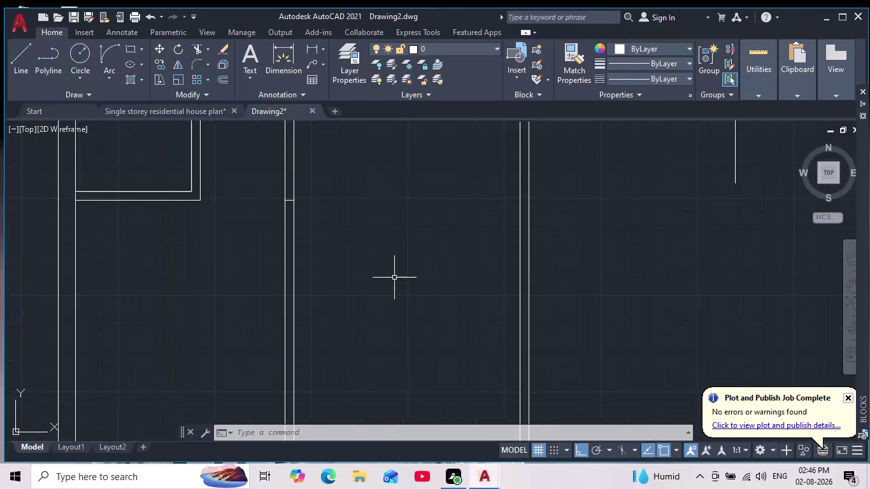
Pan and zoom the view to centre the stair and short partition walls.
scroll(down, 3)
middle_drag(407, 293, 409, 324)
scroll(up, 3)
middle_drag(410, 324, 416, 292)
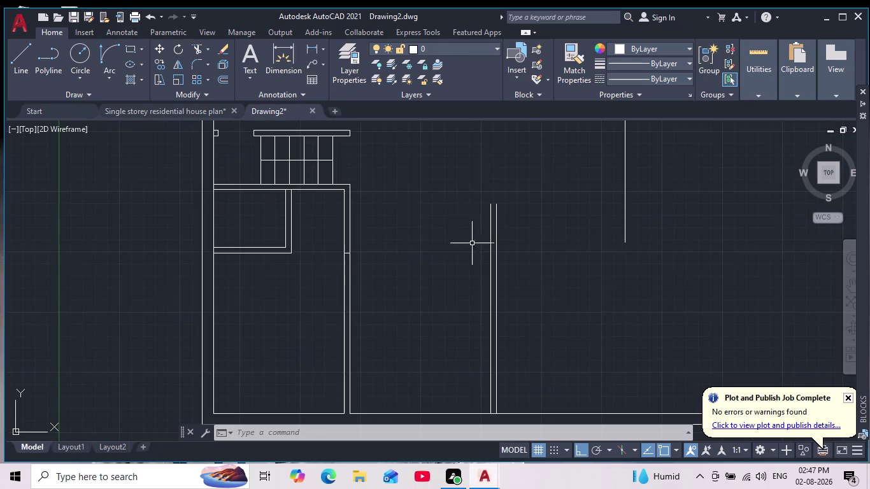
scroll(down, 3)
middle_drag(540, 223, 536, 290)
scroll(down, 3)
scroll(up, 3)
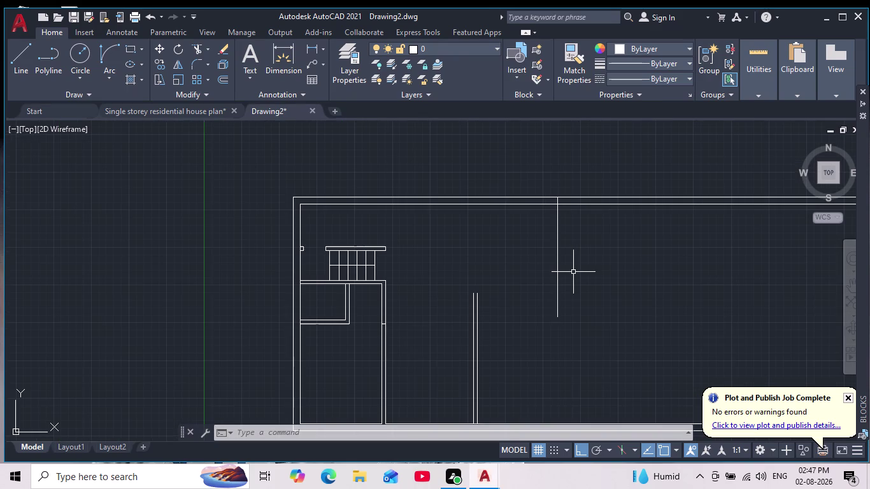
Offset the short vertical partition line 230 units to its left.
key(o)
key(Return)
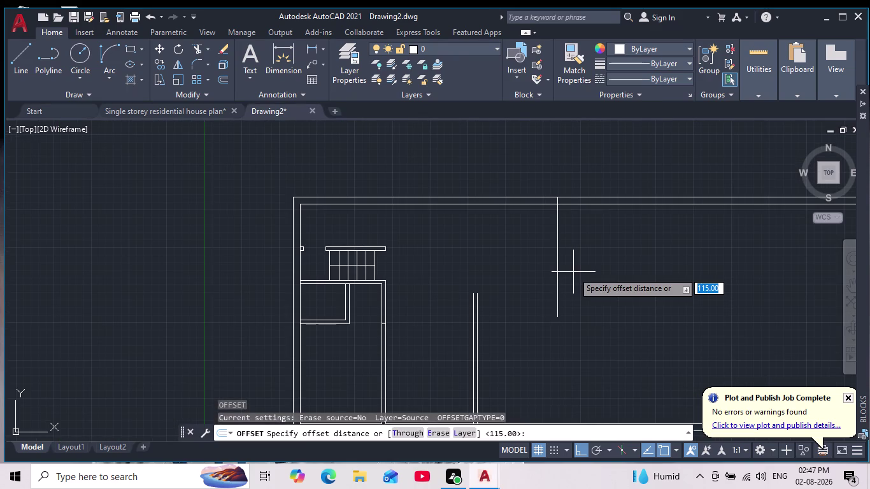
text(230)
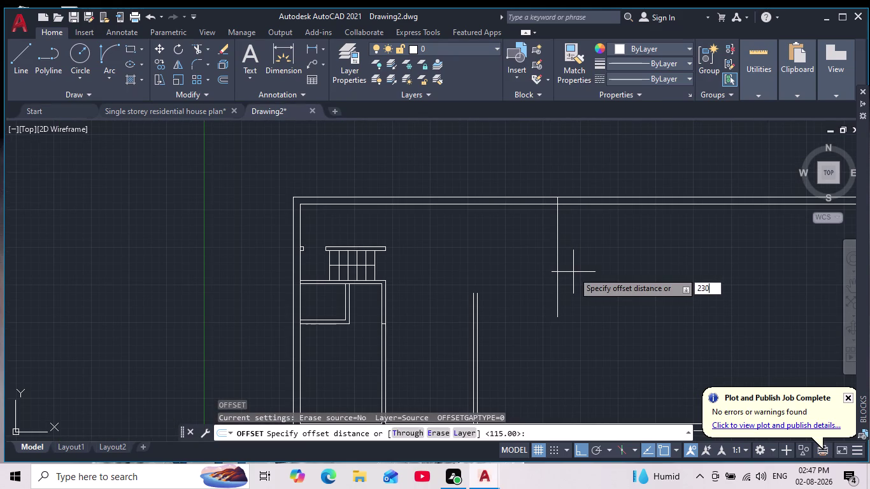
key(Return)
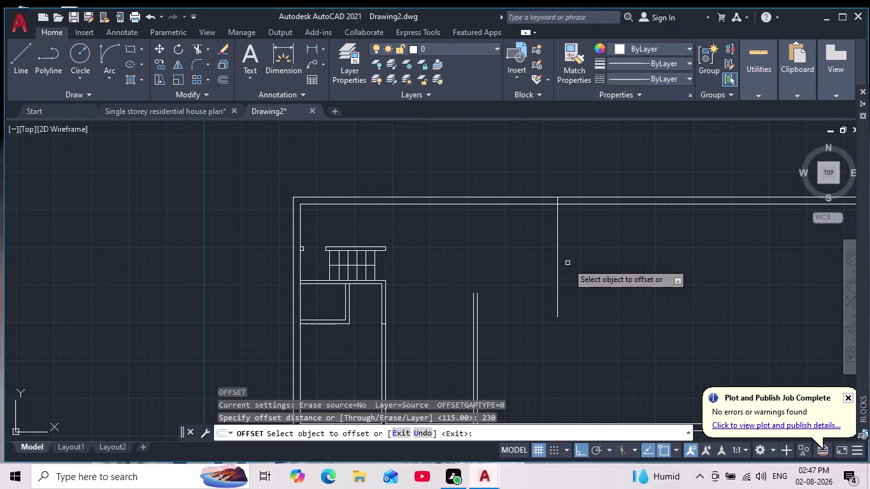
click(558, 255)
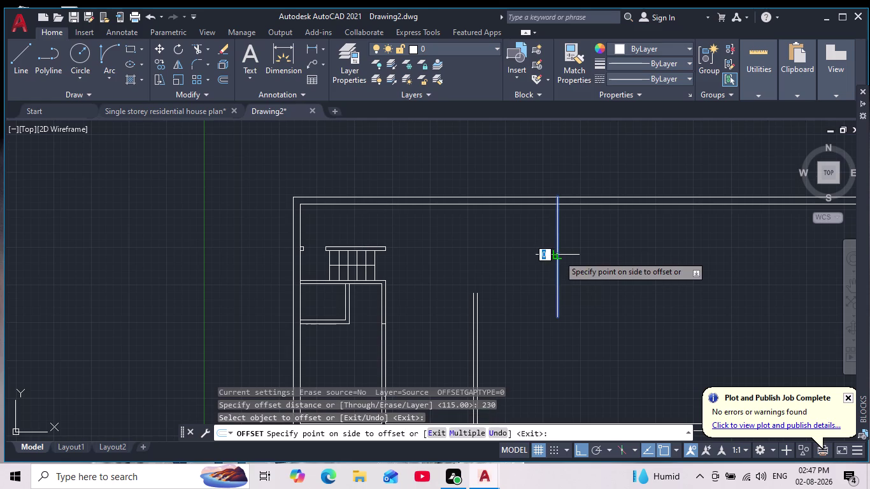
click(543, 257)
key(Escape)
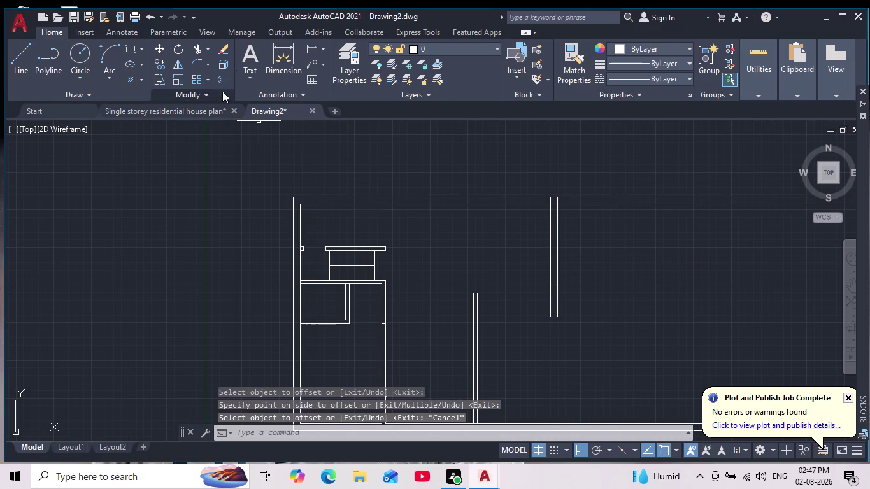
click(202, 59)
Begin a fillet on the wall stub's line, then cancel it.
click(197, 65)
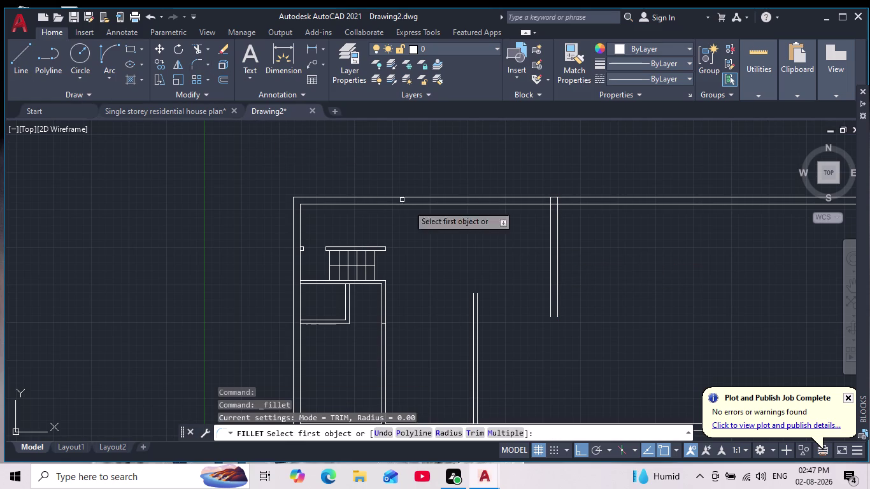
scroll(up, 3)
scroll(down, 3)
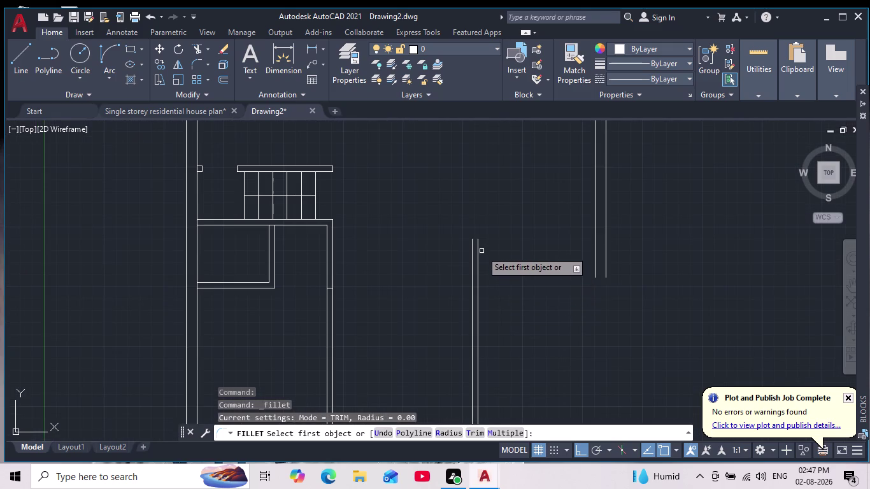
click(472, 255)
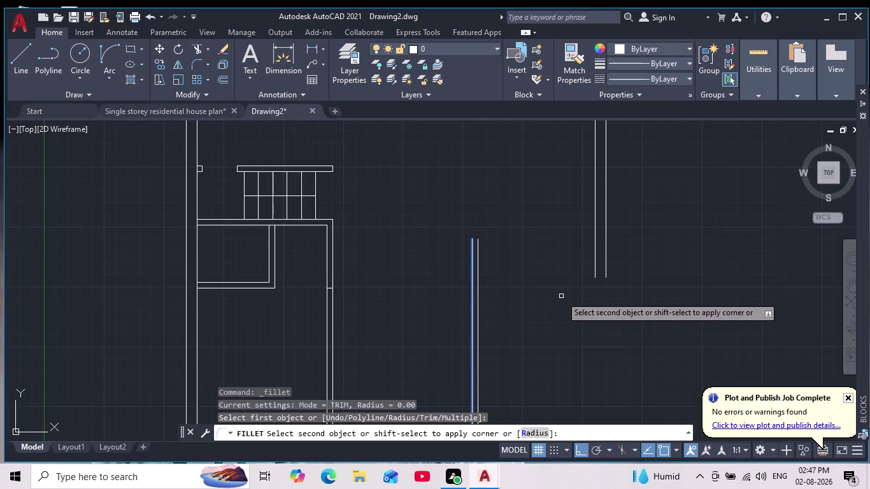
key(Escape)
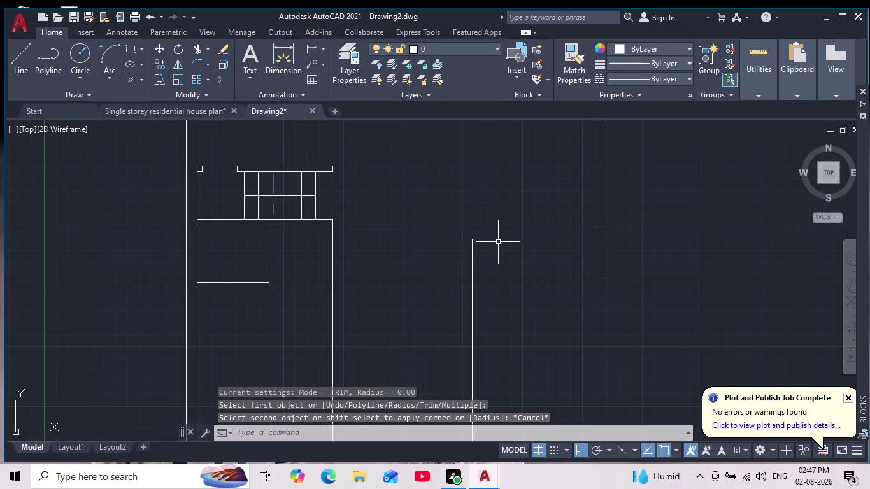
Zoom and pan onto the short double-line wall stub to start a line.
scroll(up, 3)
scroll(down, 3)
middle_drag(499, 238, 495, 287)
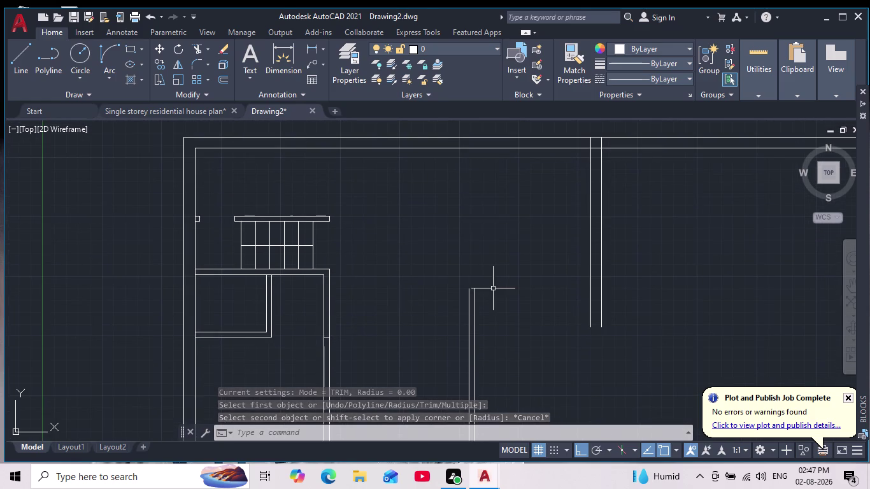
scroll(up, 3)
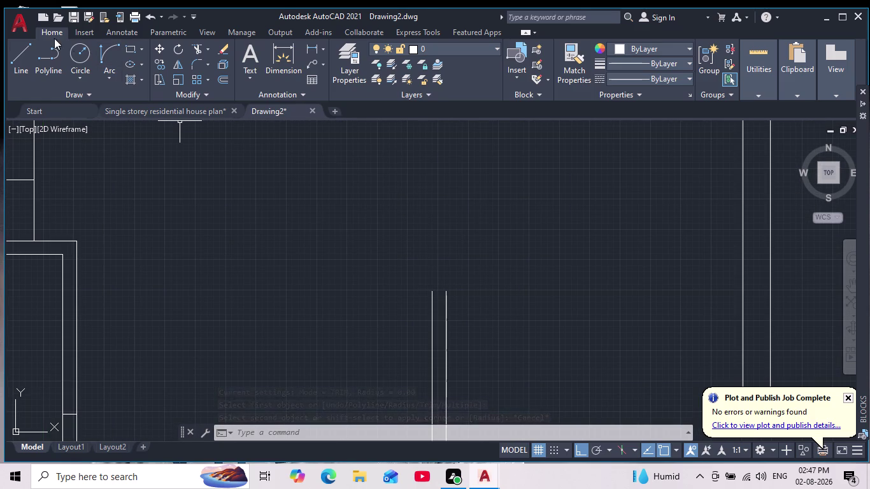
click(17, 57)
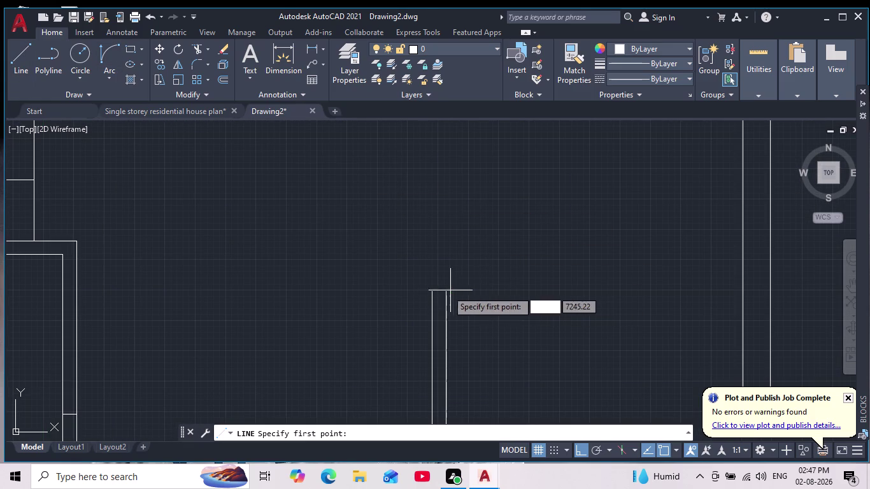
Draw a horizontal line from the stub's top-left corner to the vertical double wall.
click(432, 294)
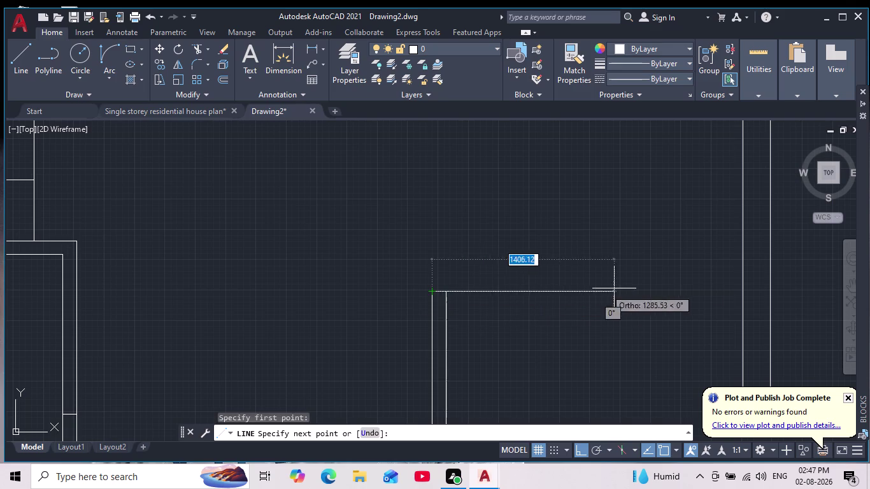
middle_drag(670, 277, 503, 251)
scroll(down, 3)
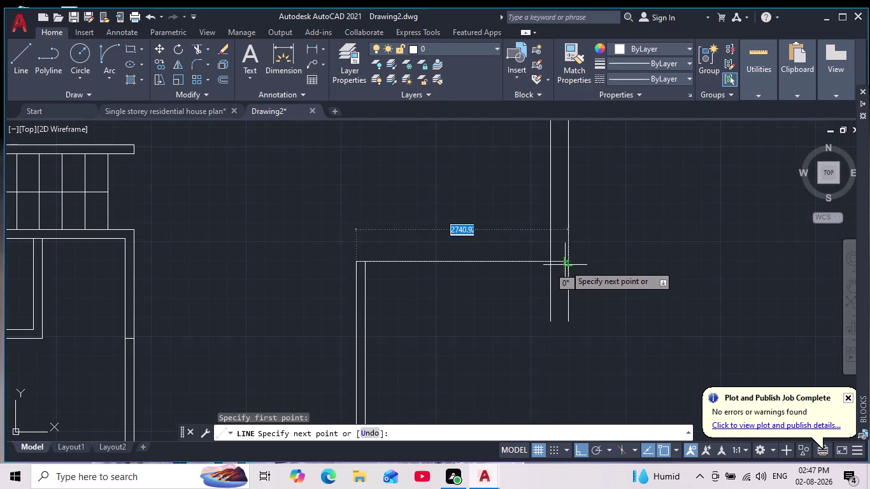
click(566, 265)
key(Escape)
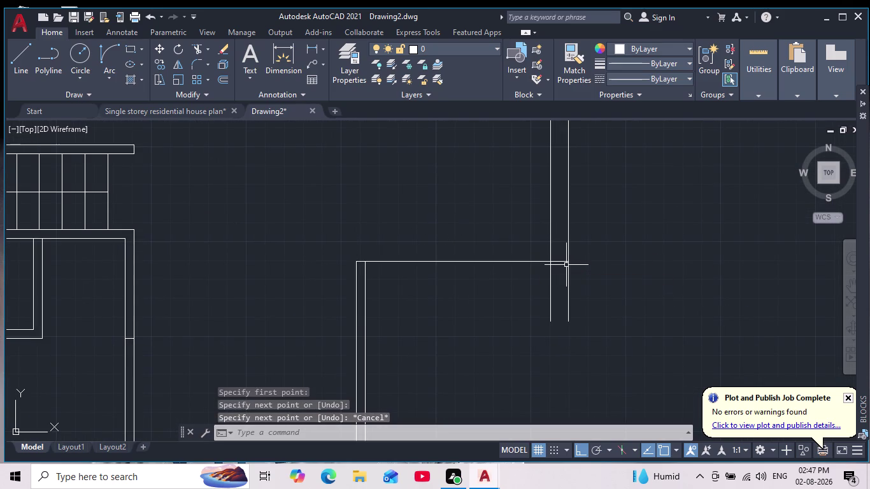
key(o)
key(Return)
Offset the new horizontal line 115 units downward to form a double-line wall.
text(11)
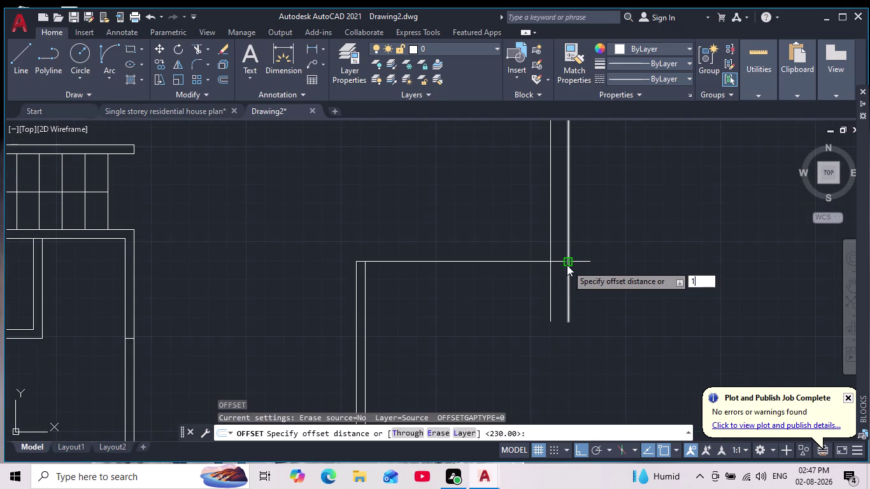
text(5)
key(Return)
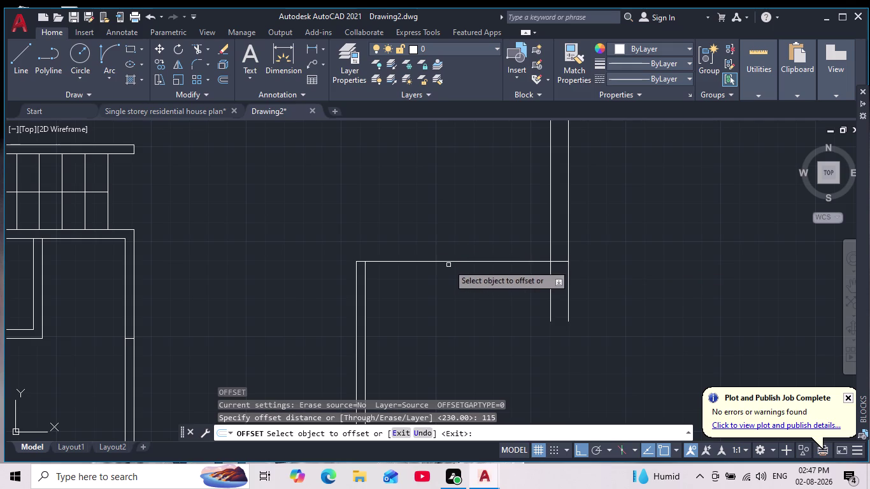
click(448, 264)
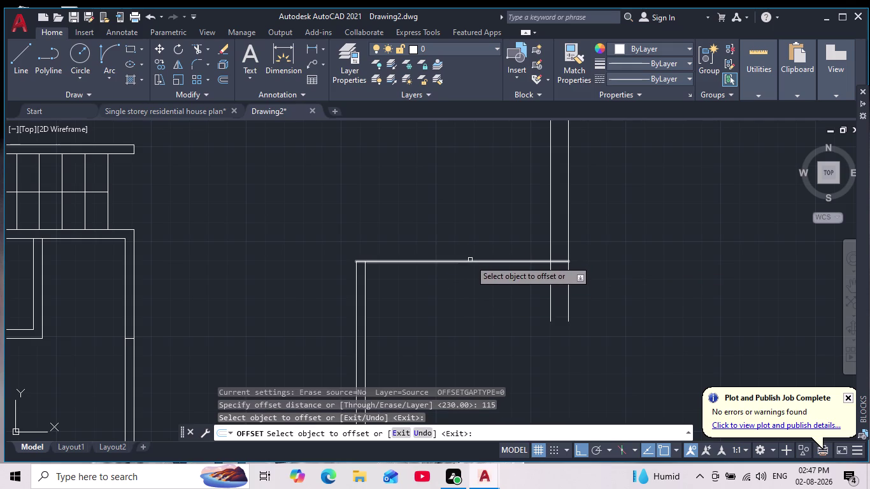
click(470, 261)
click(476, 287)
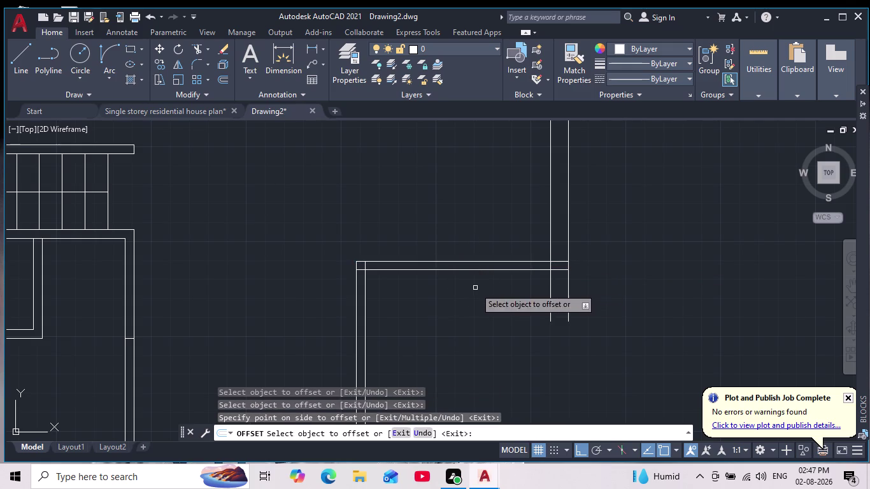
key(Escape)
key(Escape)
key(Escape)
scroll(down, 3)
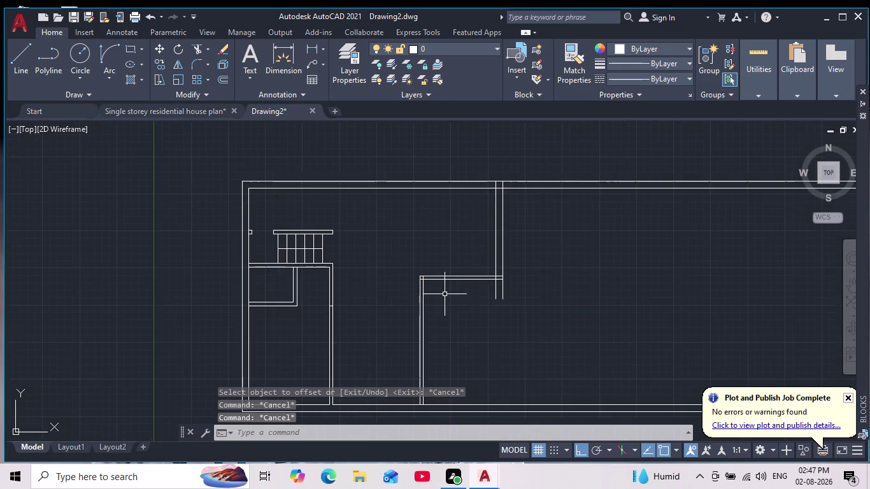
scroll(up, 3)
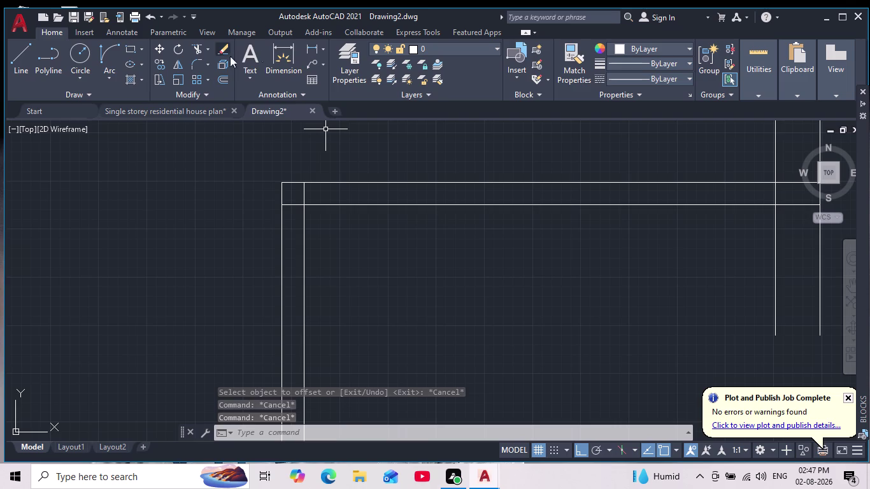
click(198, 47)
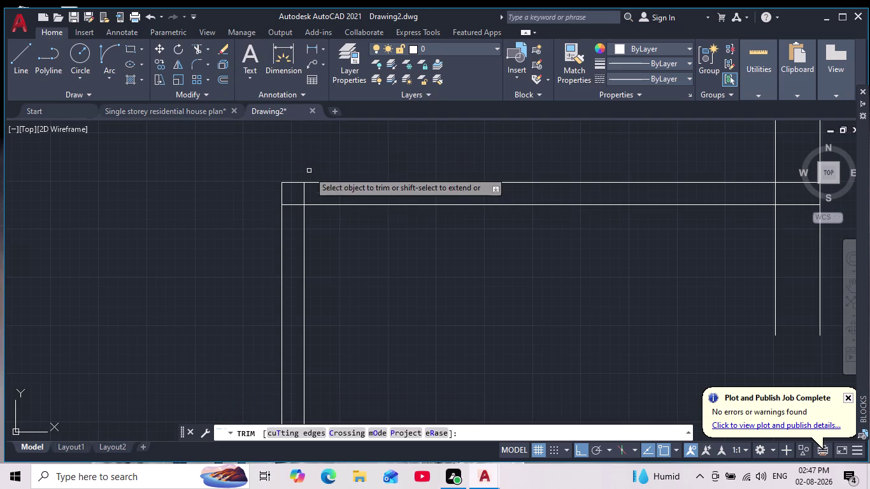
Fence-trim the overlapping wall line segments past the partition junction.
scroll(up, 3)
drag(332, 197, 284, 240)
scroll(down, 3)
middle_drag(520, 250, 519, 250)
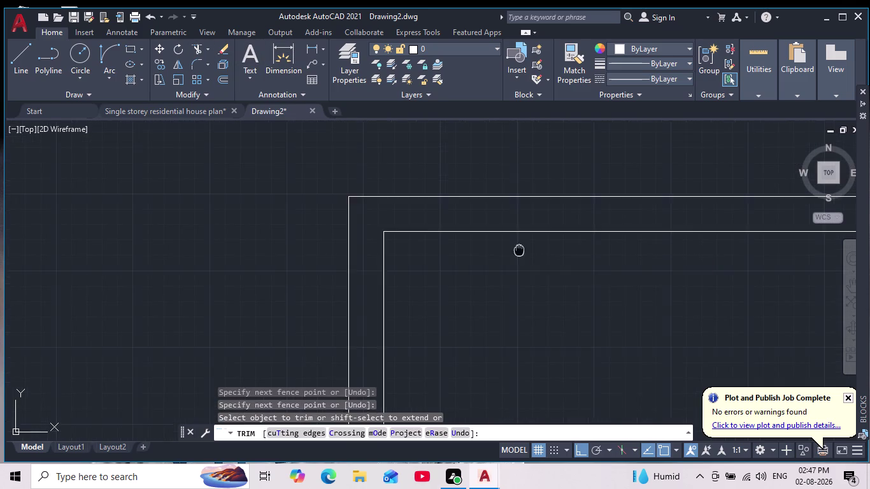
middle_drag(519, 250, 233, 256)
scroll(down, 3)
scroll(up, 3)
middle_drag(246, 198, 363, 291)
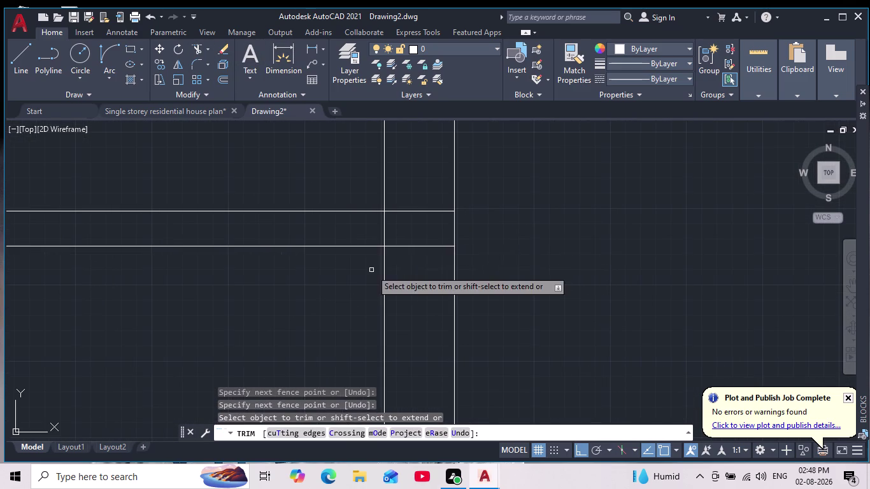
drag(364, 235, 399, 236)
drag(406, 192, 417, 273)
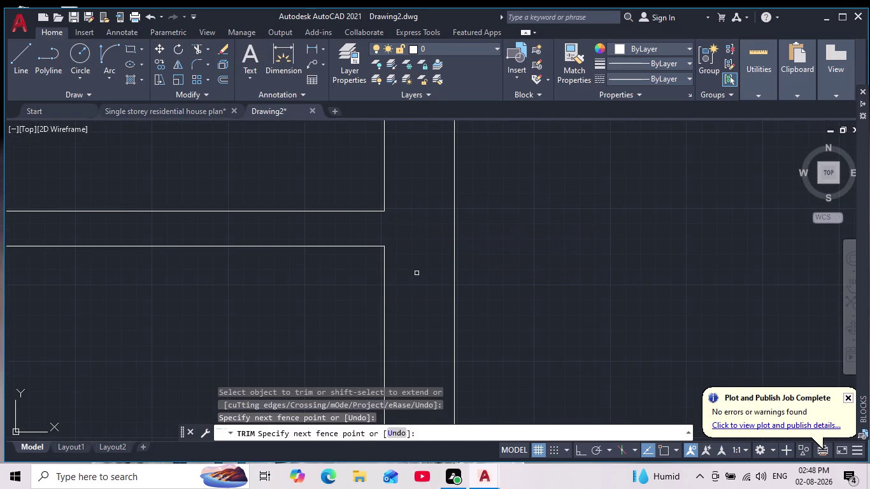
key(Escape)
key(Escape)
key(Escape)
key(Escape)
key(Escape)
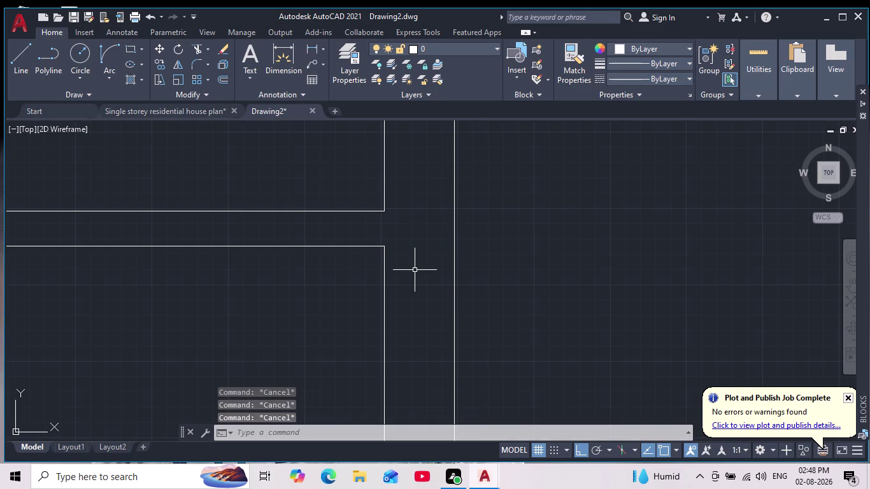
Undo the mistaken trim with Ctrl+Z.
scroll(down, 3)
scroll(up, 3)
scroll(down, 3)
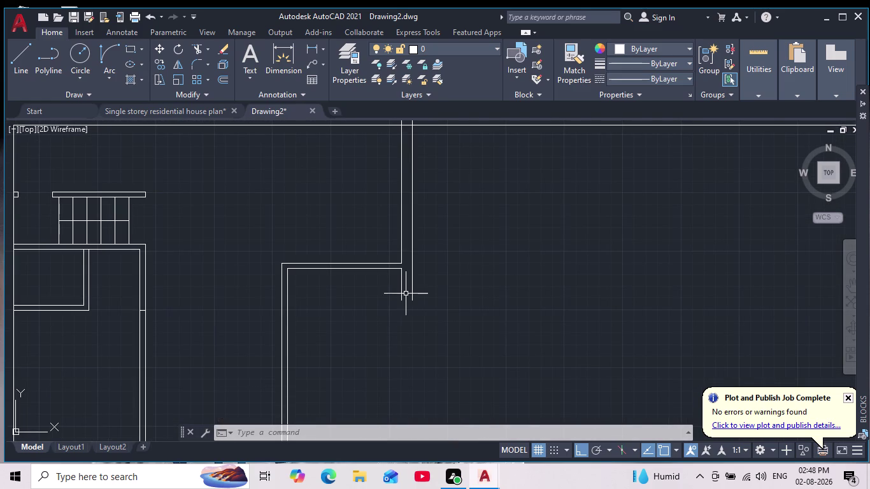
key(ctrl+z)
key(ctrl+z)
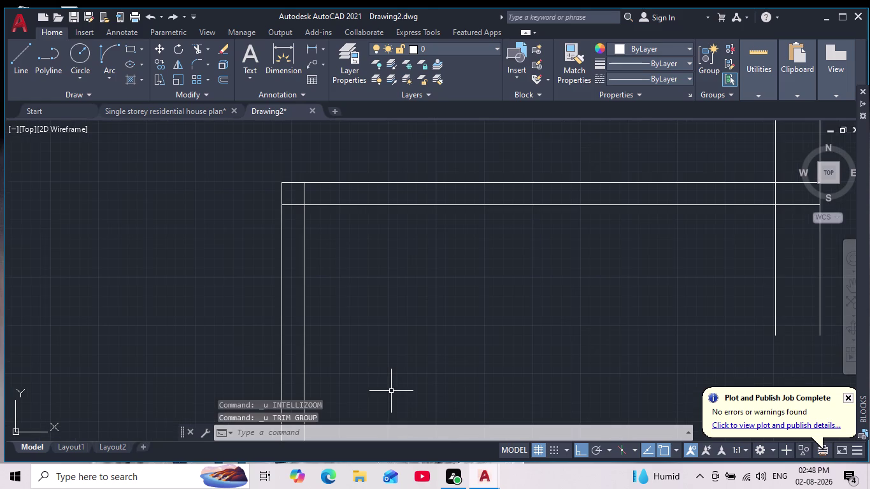
key(Escape)
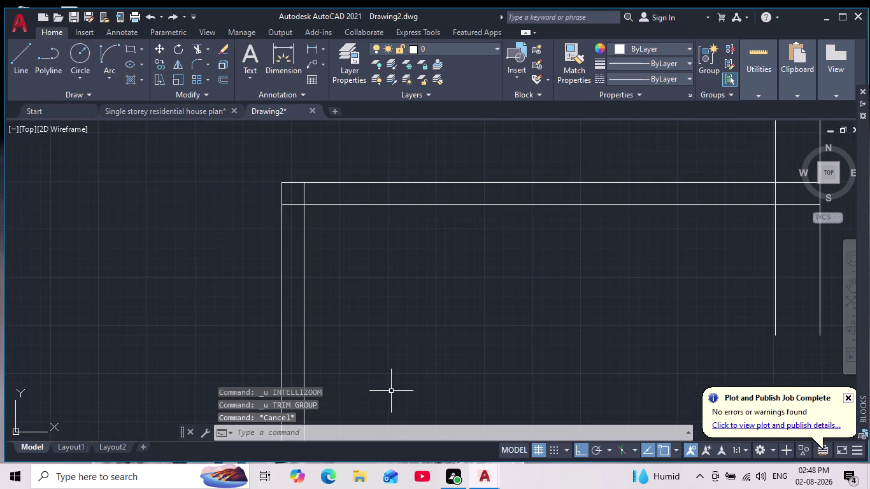
Fence-trim the overlapping line ends where the partition meets the top wall.
scroll(down, 3)
scroll(down, 3)
middle_drag(553, 338, 501, 255)
scroll(up, 3)
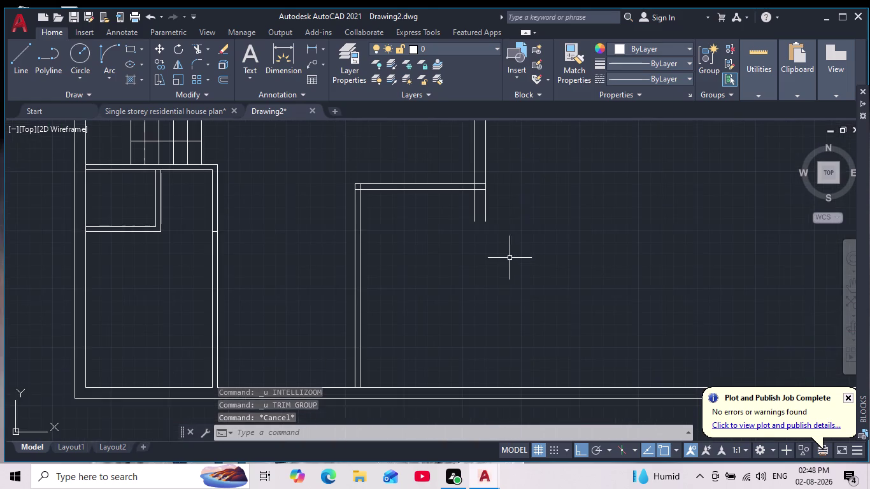
middle_drag(503, 242, 500, 324)
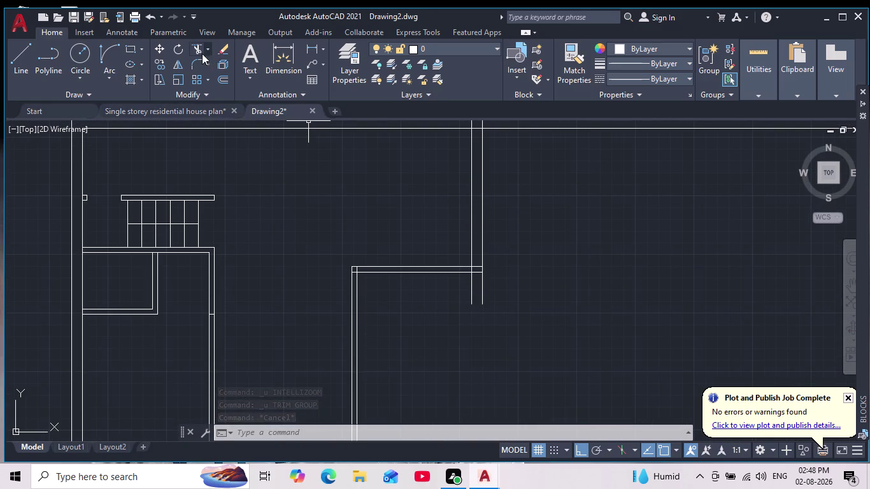
click(200, 52)
drag(458, 289, 535, 284)
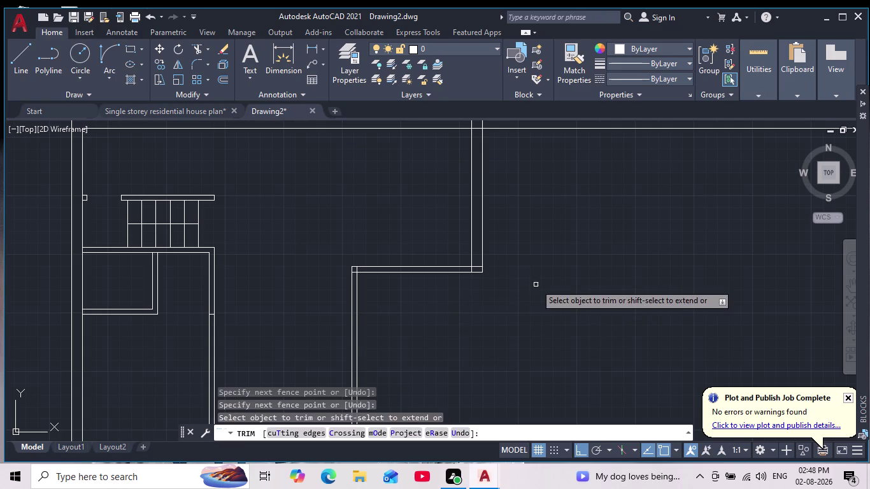
scroll(up, 3)
scroll(up, 3)
middle_drag(392, 331, 539, 320)
drag(418, 206, 351, 244)
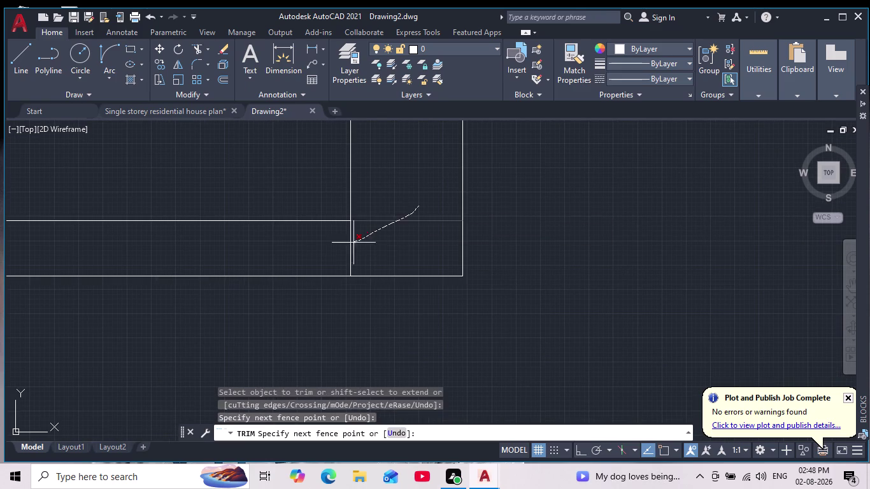
drag(351, 243, 308, 265)
key(Escape)
key(Escape)
key(Escape)
key(Escape)
key(Escape)
key(Escape)
key(Escape)
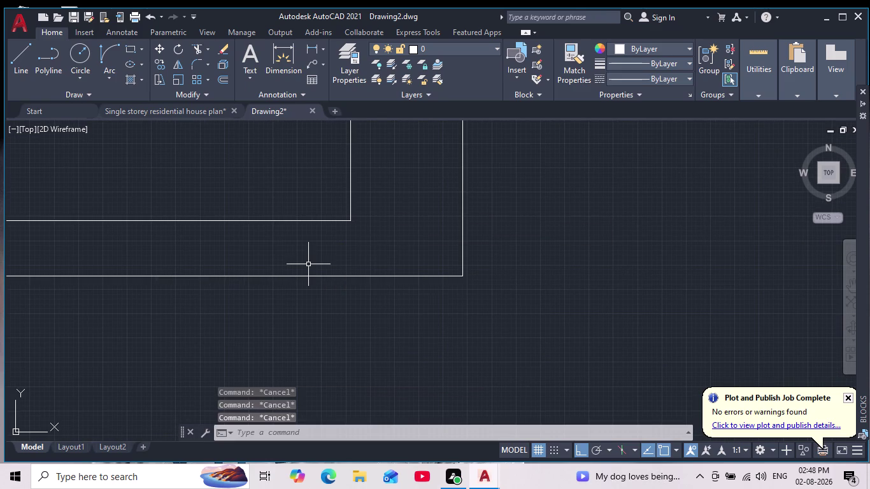
Zoom out to review the cleaned-up floor plan.
scroll(down, 3)
middle_drag(319, 273, 376, 263)
scroll(down, 3)
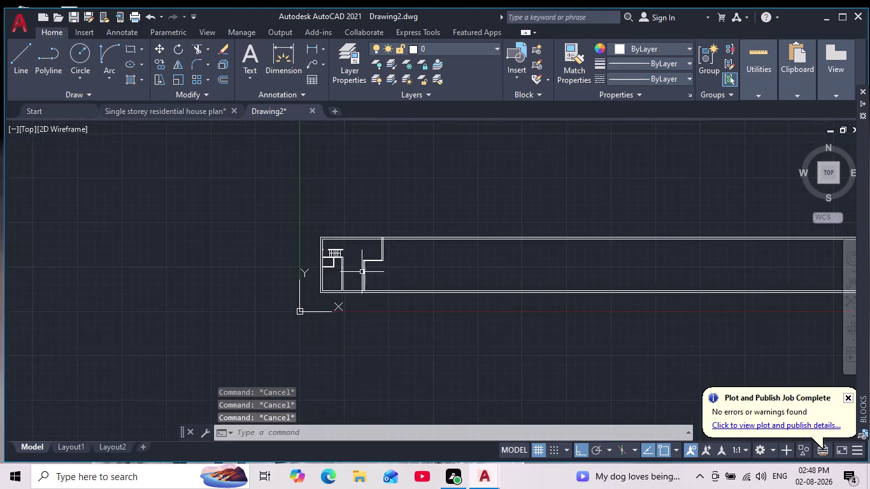
scroll(up, 3)
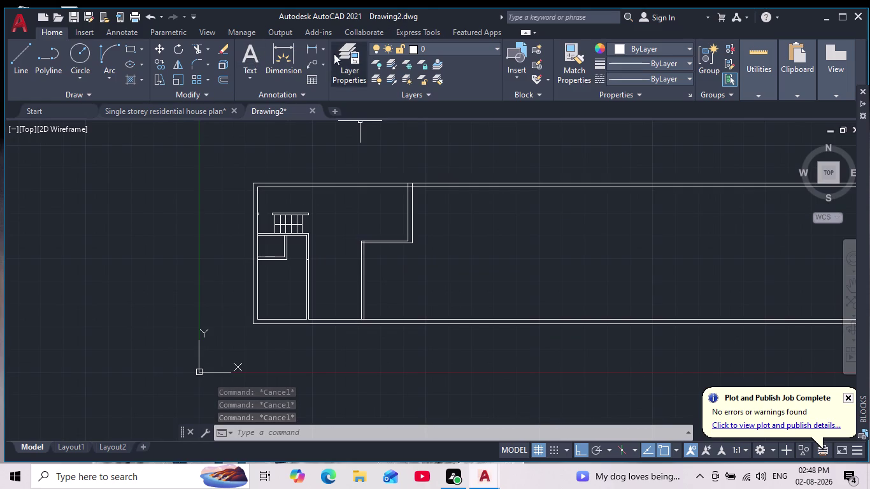
scroll(up, 3)
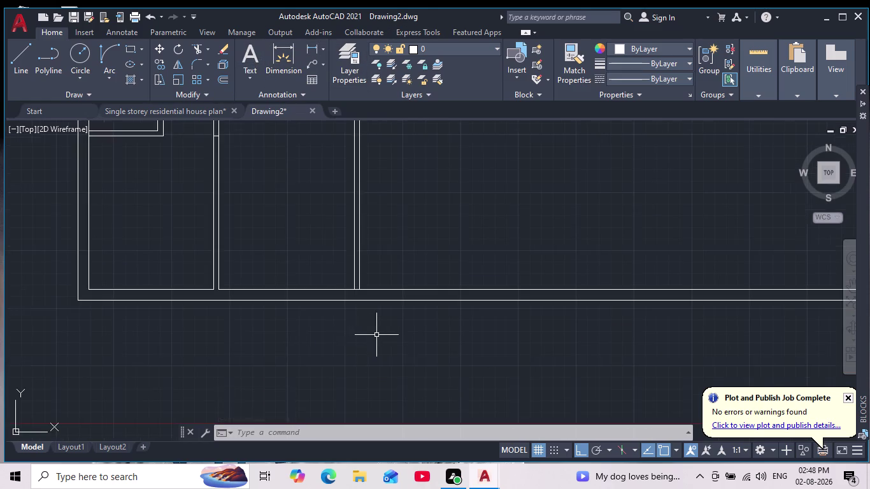
scroll(down, 3)
scroll(up, 3)
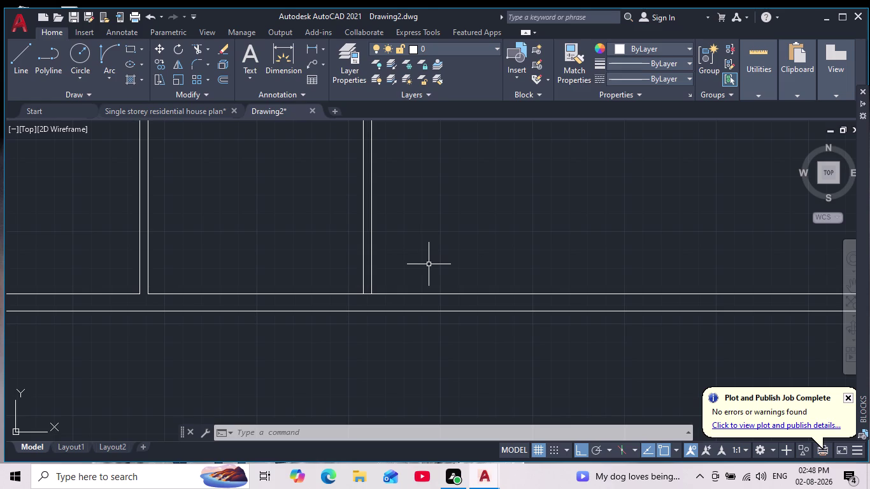
Fillet the bottom wall line with its adjoining line at the bottom-right corner.
scroll(down, 3)
middle_drag(172, 358, 270, 332)
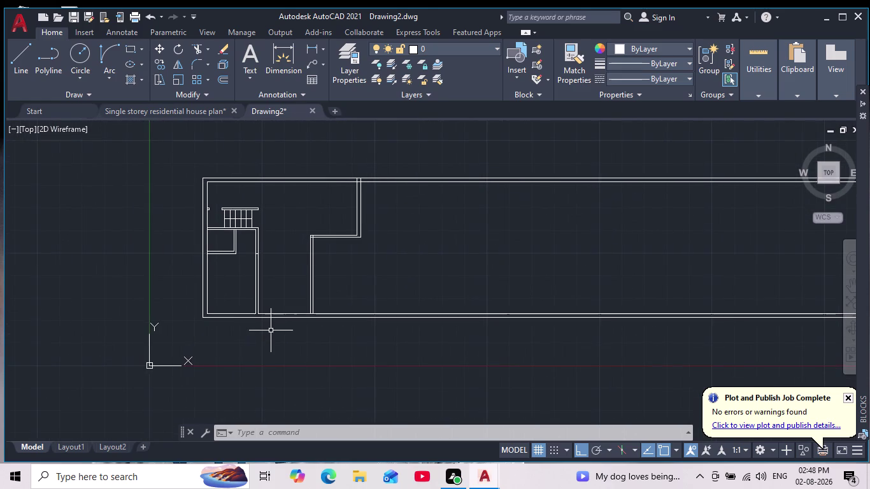
scroll(up, 3)
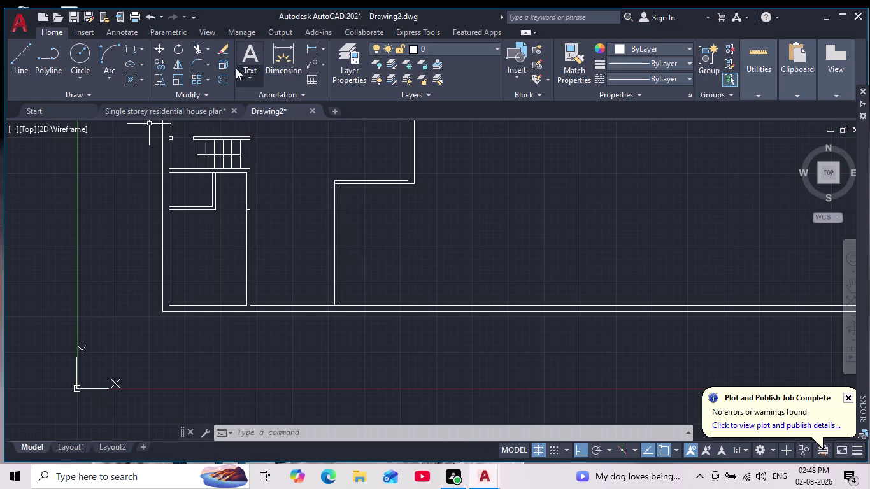
click(201, 62)
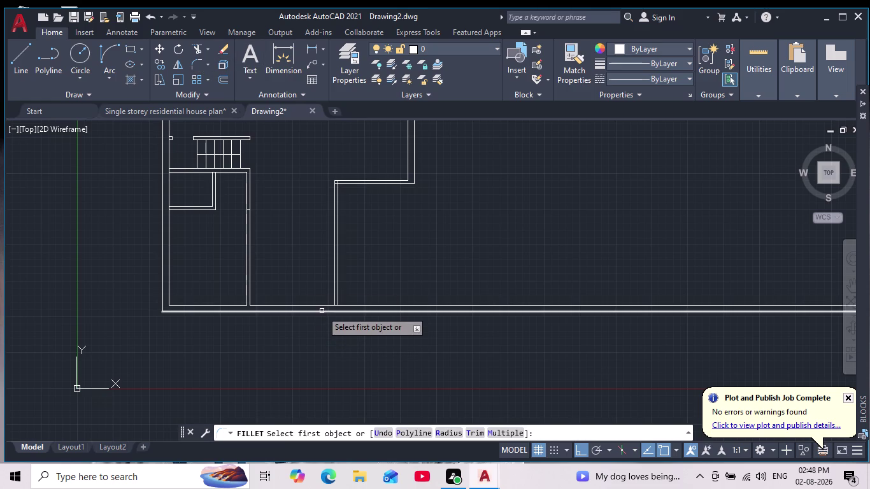
click(322, 310)
scroll(up, 3)
click(328, 278)
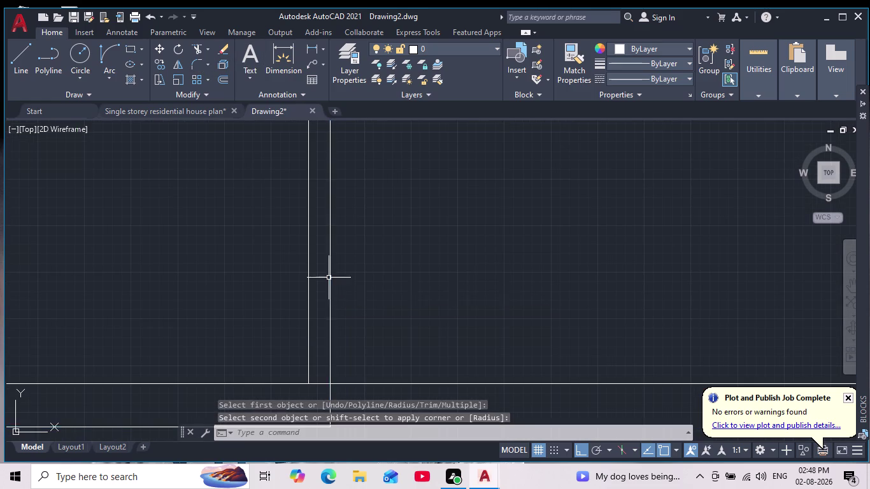
scroll(down, 3)
scroll(up, 3)
Repeat the fillet on the inner lines for a sharp bottom-right inner corner.
key(space)
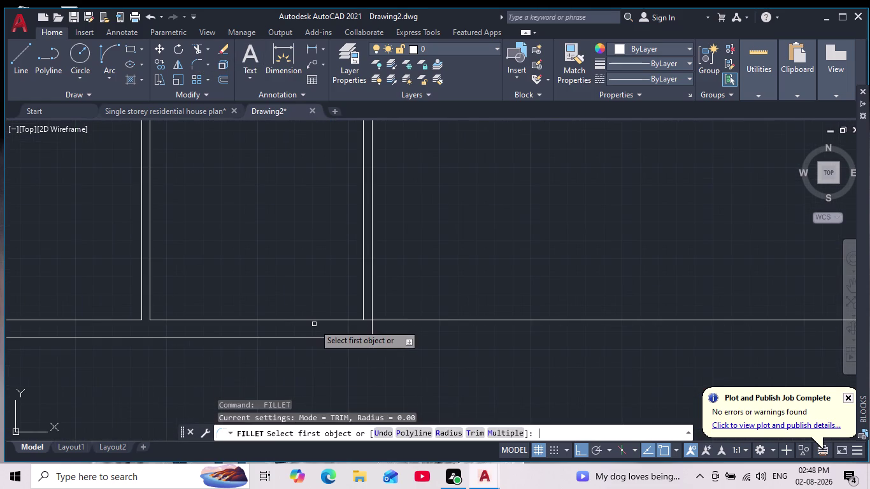
click(330, 321)
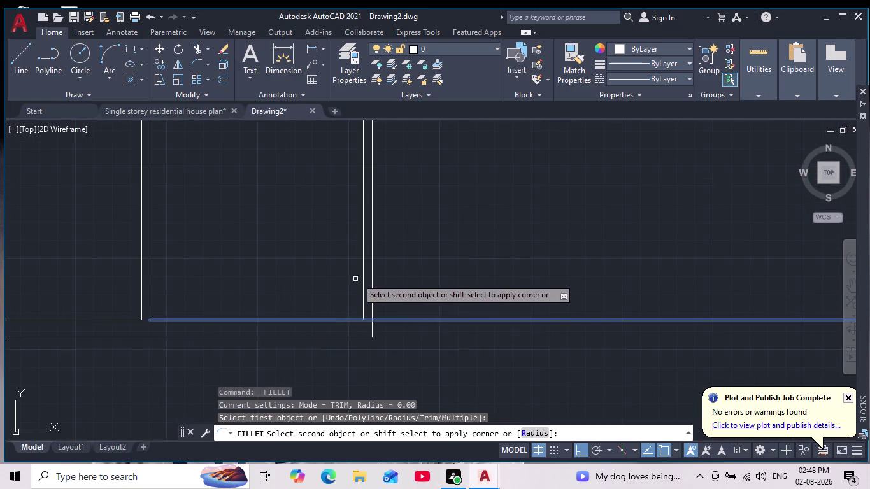
click(363, 273)
key(Escape)
key(Escape)
key(Escape)
key(Escape)
key(Escape)
key(Escape)
key(Escape)
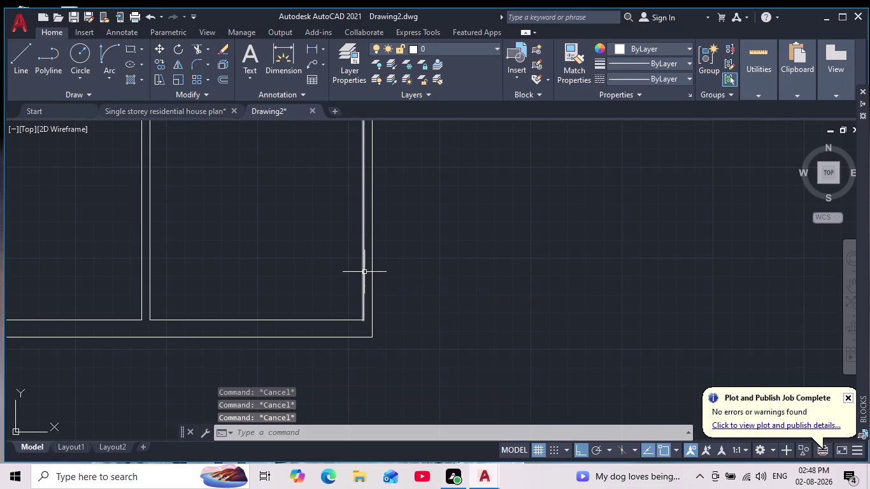
scroll(down, 3)
scroll(up, 3)
scroll(down, 3)
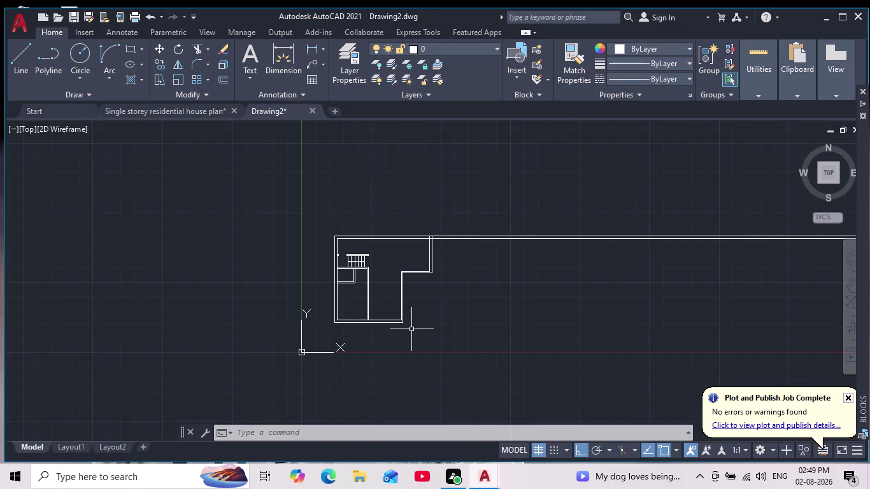
Fillet the outer top and right wall lines into a sharp top-right corner.
scroll(down, 3)
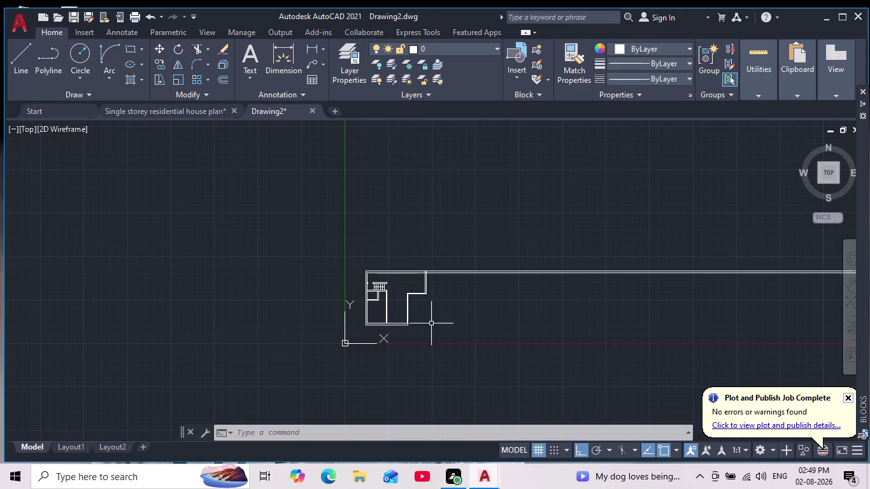
scroll(up, 3)
middle_drag(441, 308, 472, 263)
scroll(up, 3)
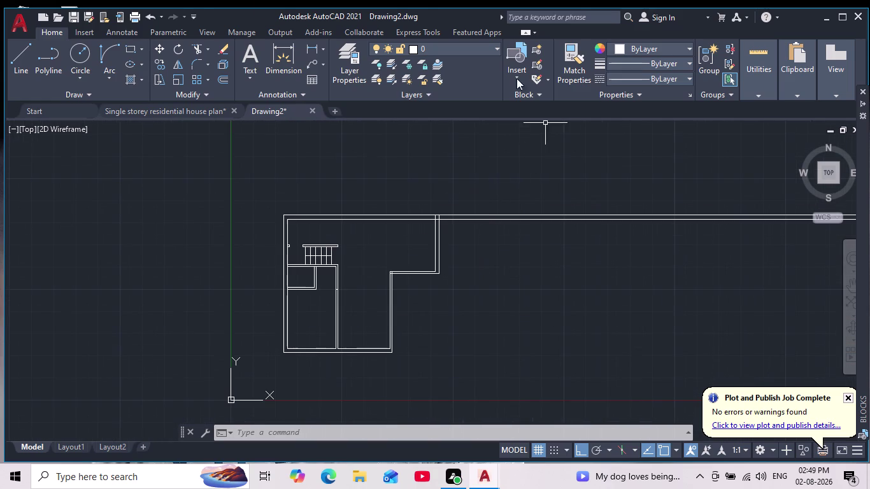
click(201, 63)
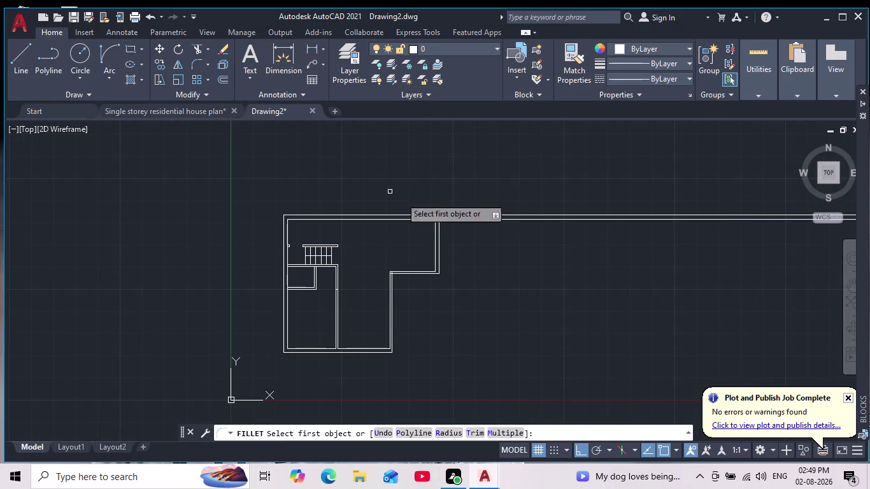
scroll(up, 3)
click(392, 222)
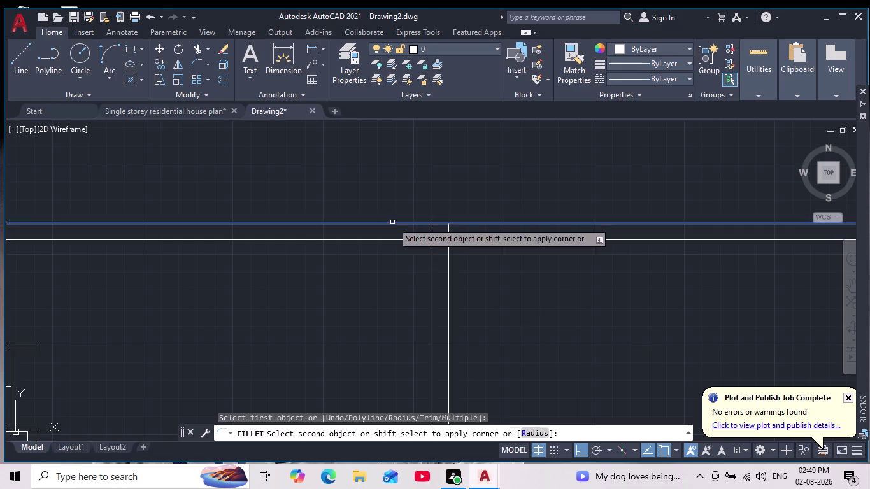
click(449, 267)
Fillet the inner top and right wall lines into a matching corner.
key(Return)
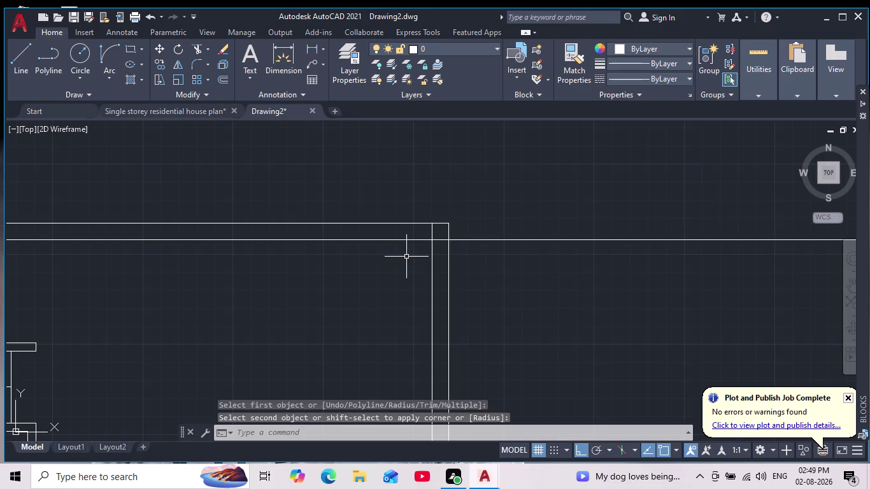
click(403, 238)
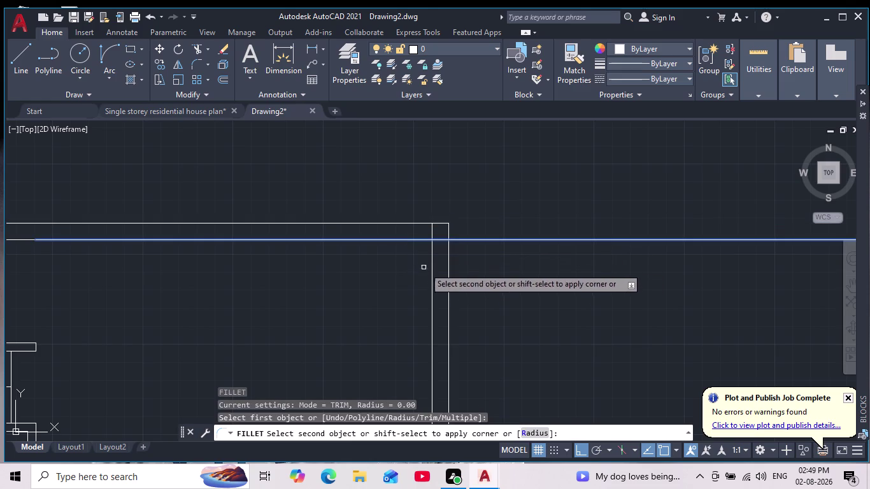
click(430, 279)
key(Escape)
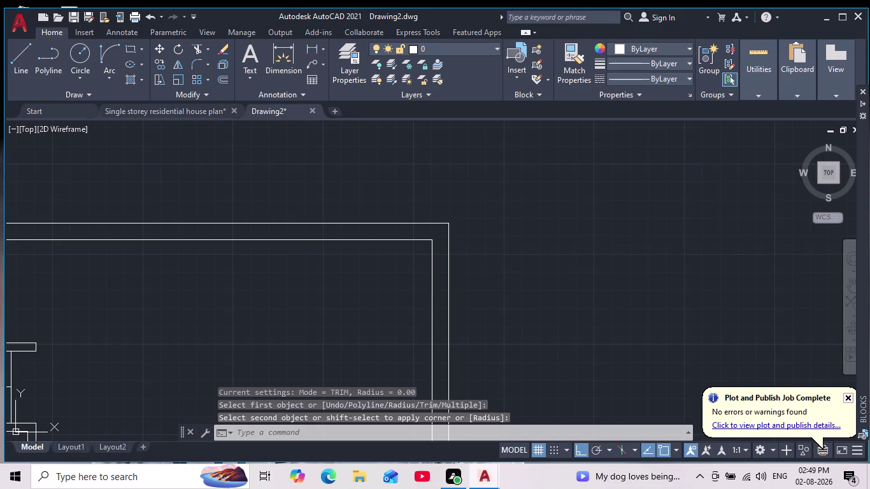
key(Escape)
key(Escape)
key(Escape)
key(Escape)
Zoom out and recentre the whole floor plan in view.
scroll(down, 3)
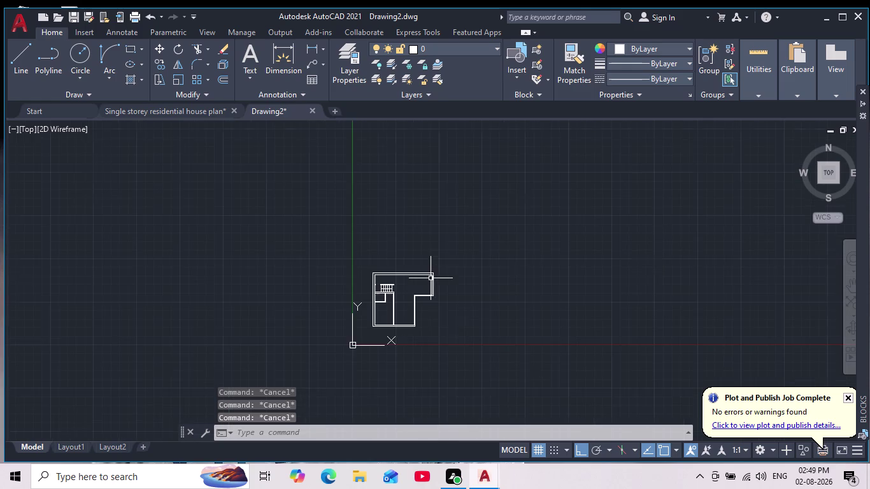
scroll(up, 3)
middle_click(437, 317)
middle_drag(435, 295, 463, 285)
scroll(up, 3)
scroll(down, 3)
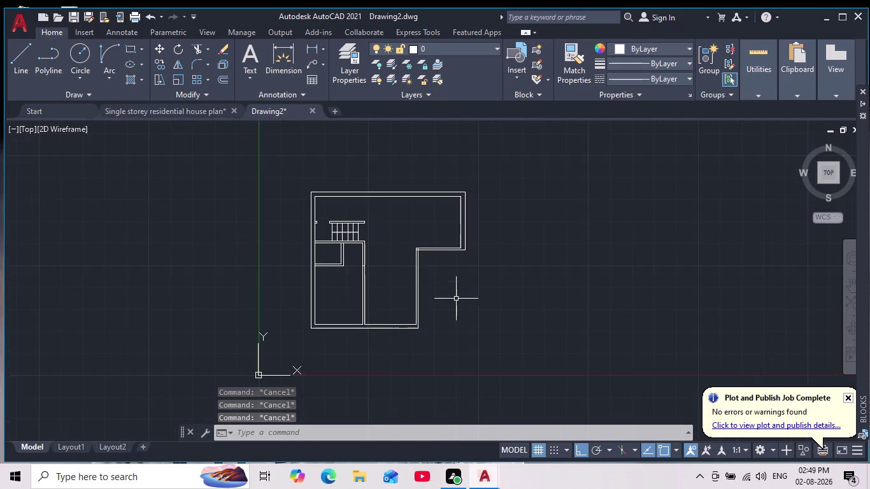
scroll(up, 3)
middle_drag(456, 273, 466, 282)
scroll(down, 3)
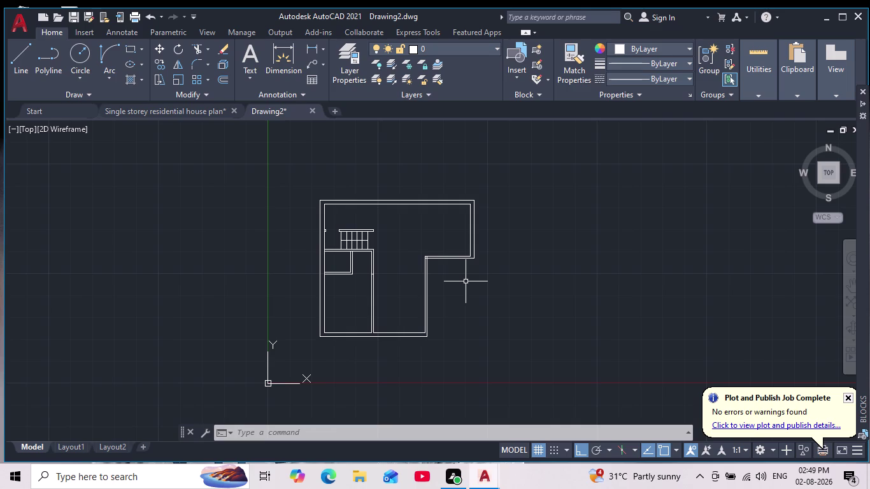
scroll(down, 3)
scroll(up, 3)
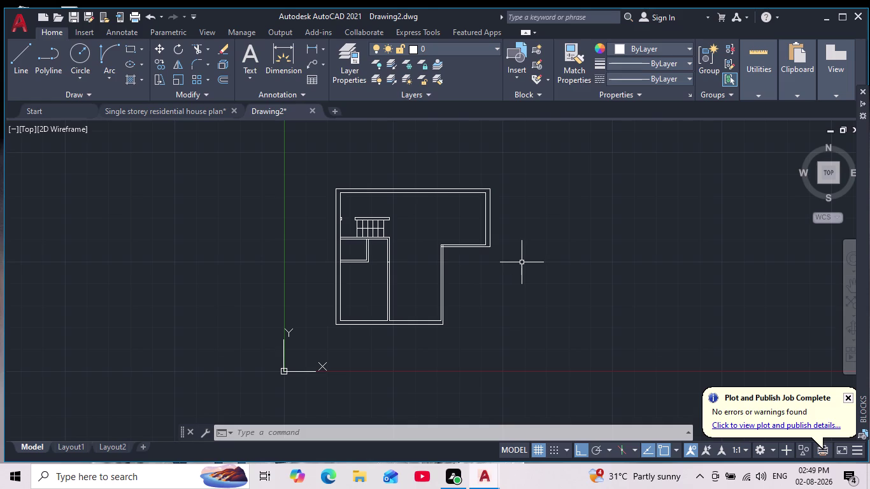
middle_drag(477, 290, 466, 271)
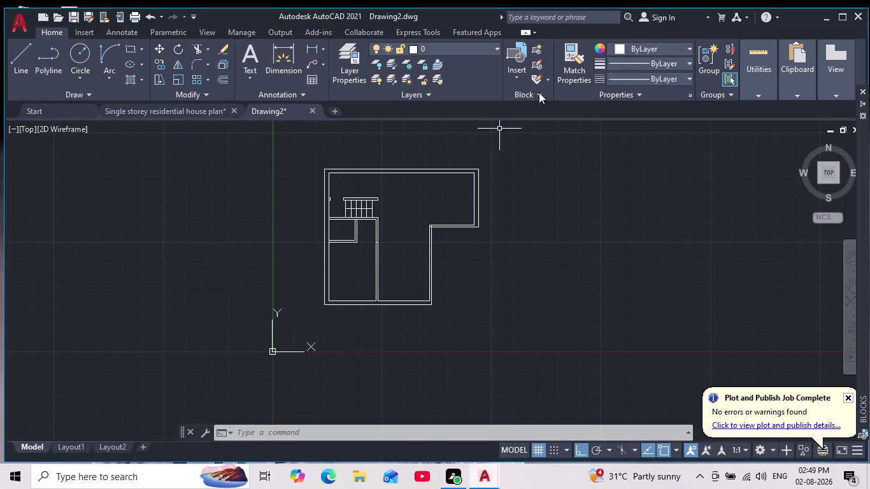
middle_drag(493, 201, 485, 205)
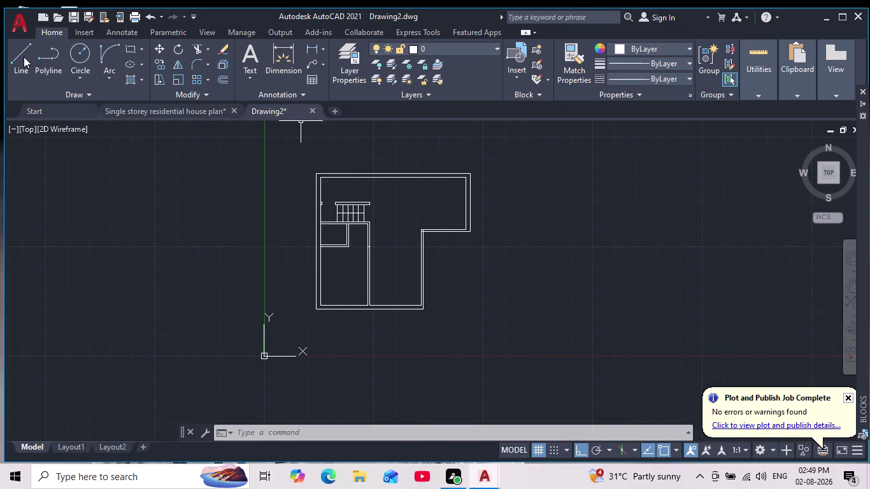
Begin a line whose start point is tracked 300 units out from the notch wall endpoint.
click(23, 57)
scroll(up, 3)
middle_drag(467, 242, 296, 245)
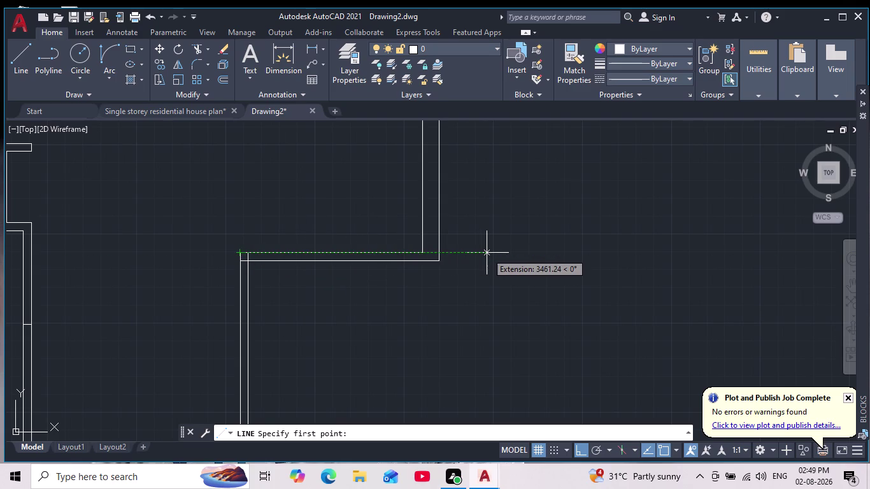
text(300)
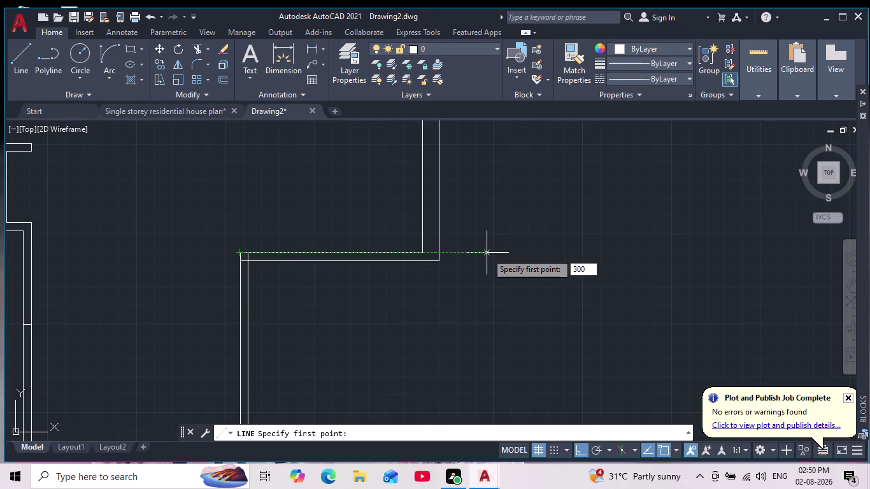
key(8)
key(Return)
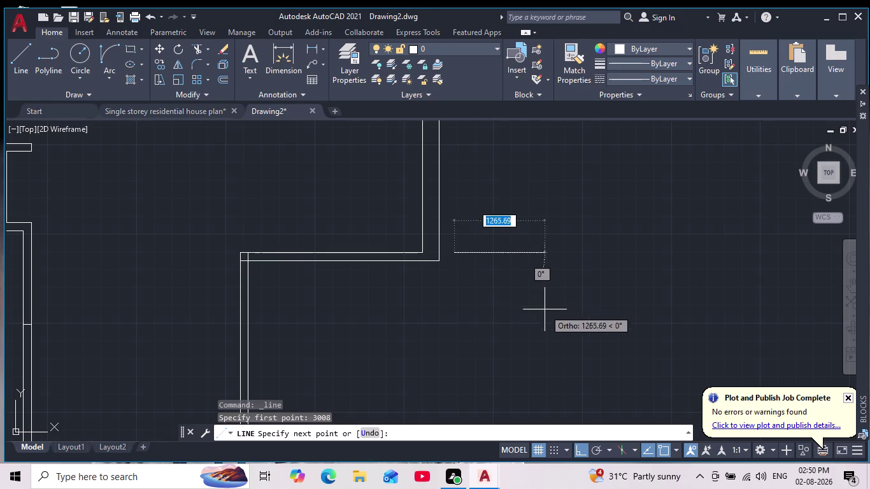
scroll(down, 3)
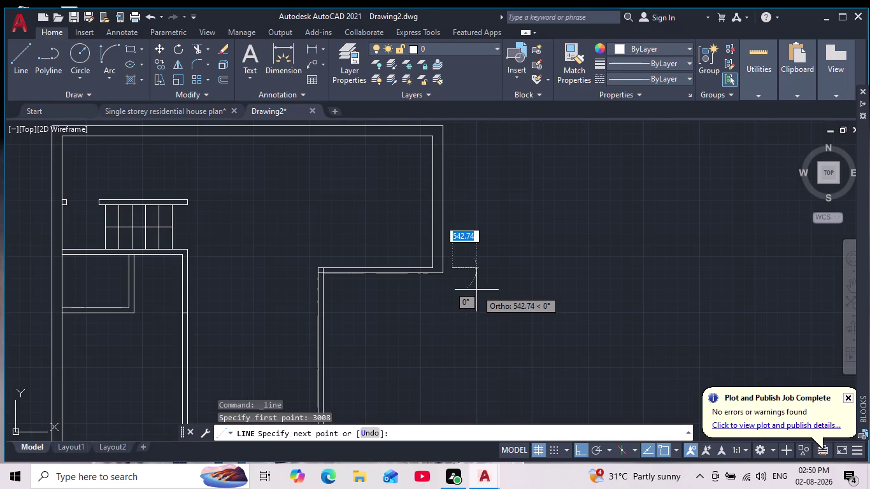
scroll(down, 3)
scroll(up, 3)
scroll(up, 3)
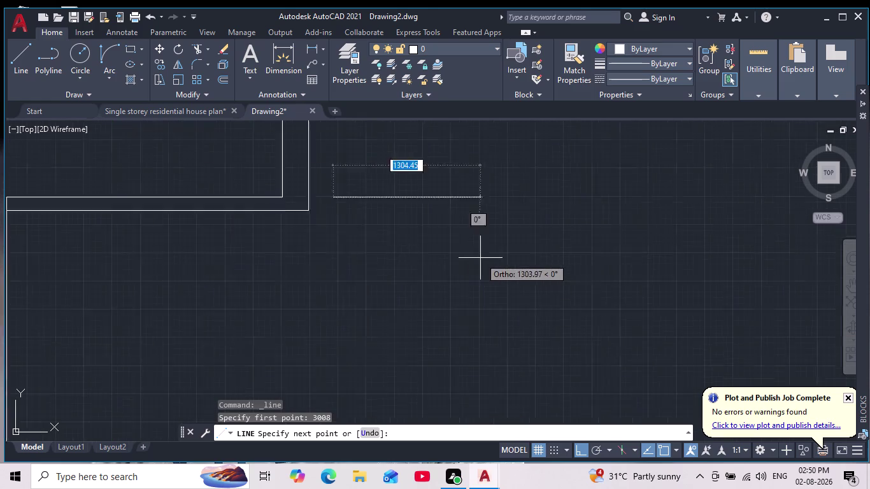
scroll(up, 3)
scroll(down, 3)
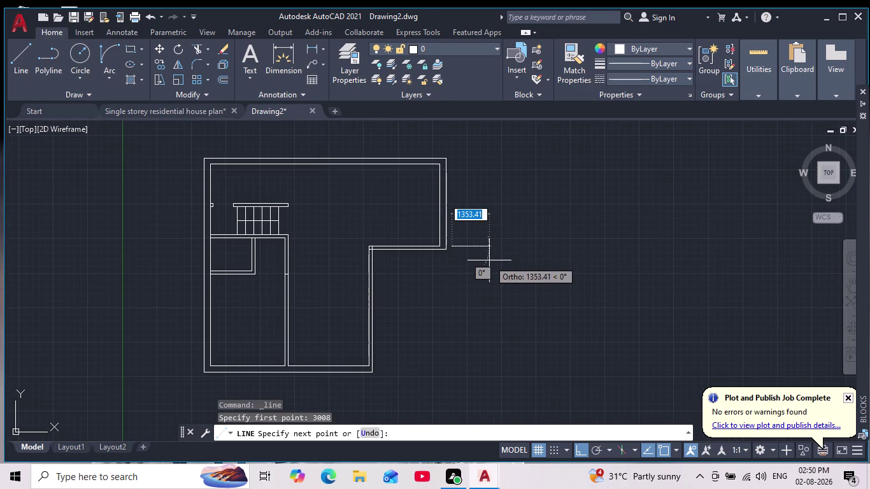